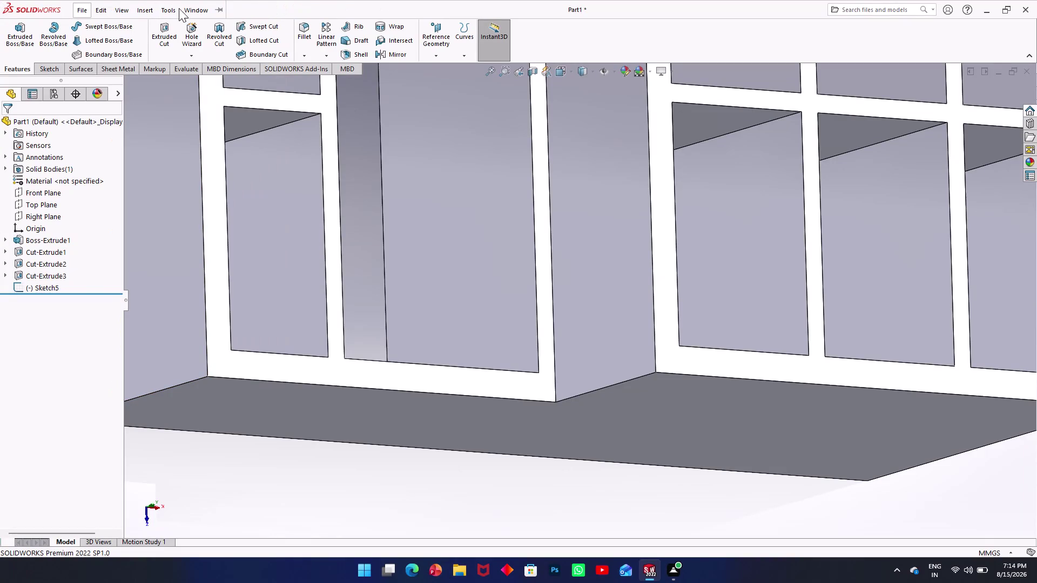
Undo Sketch5 and its diagonal line, redoing so Cut-Extrude3 stays the last feature.
middle_drag(422, 167, 362, 195)
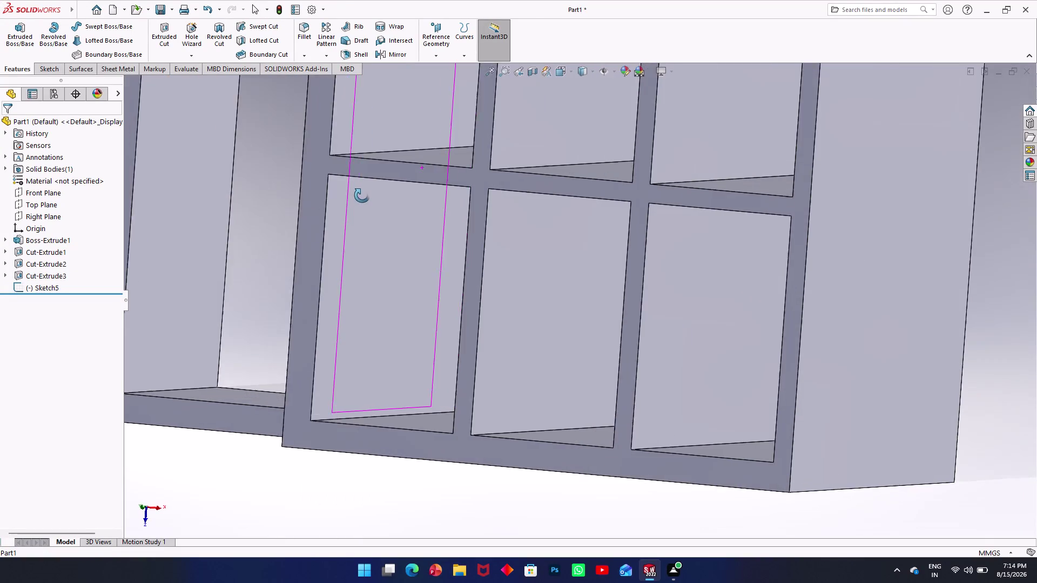
middle_drag(362, 195, 391, 187)
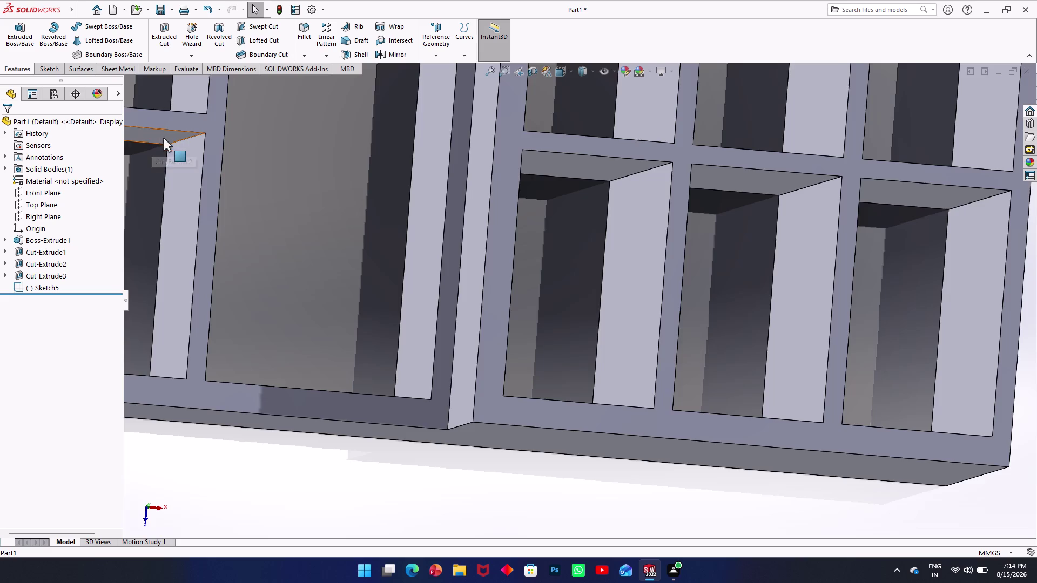
key(ctrl+z)
key(ctrl+z)
key(ctrl+z)
key(ctrl+z)
key(ctrl+z)
key(ctrl+z)
key(ctrl+z)
key(ctrl+z)
key(ctrl+z)
key(ctrl+z)
key(ctrl+z)
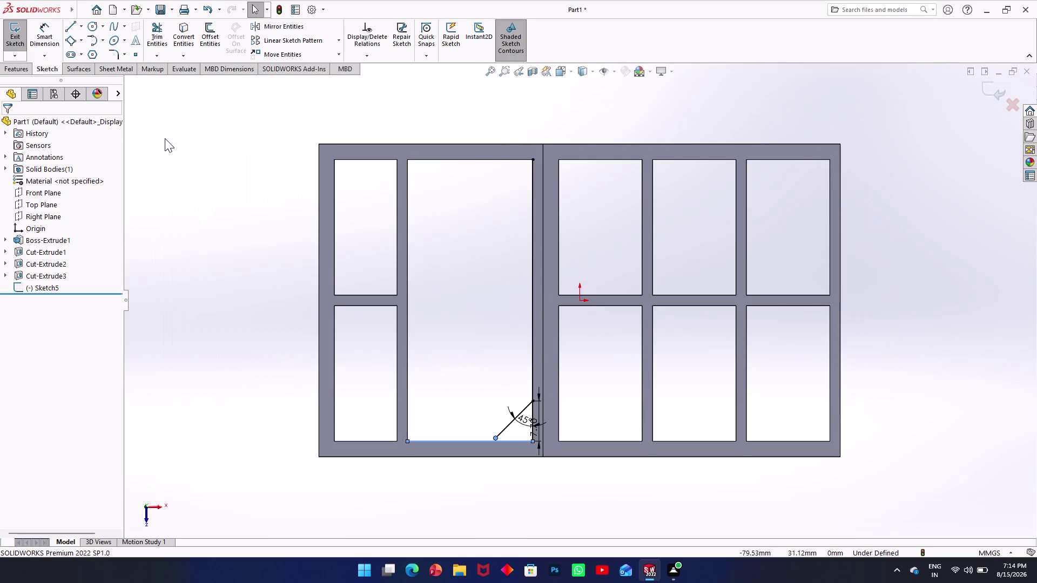
key(ctrl+z)
key(ctrl+z)
key(ctrl+z)
key(ctrl+z)
key(ctrl+z)
key(ctrl+z)
key(ctrl+z)
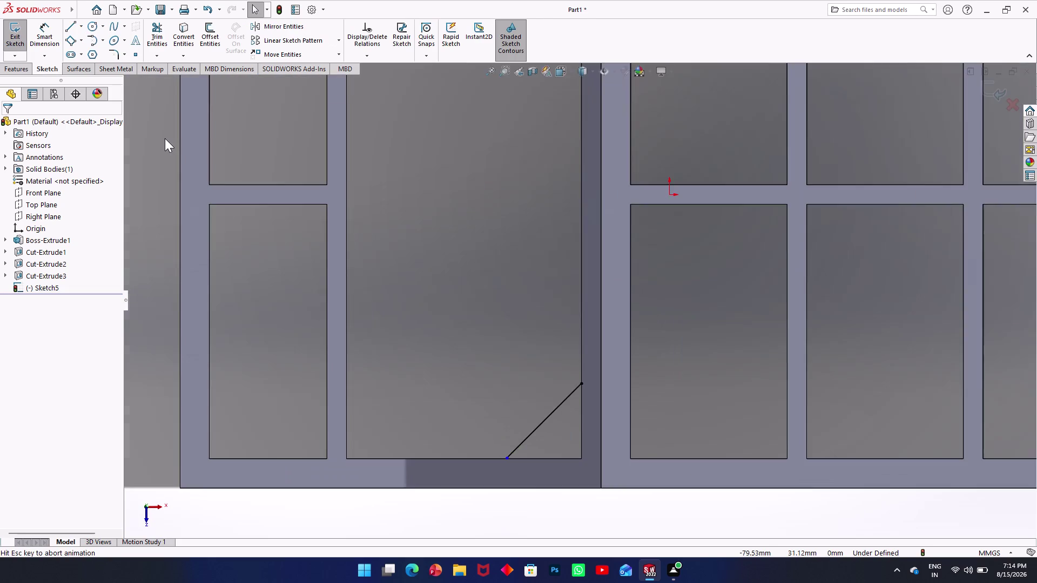
key(ctrl+z)
key(ctrl+z)
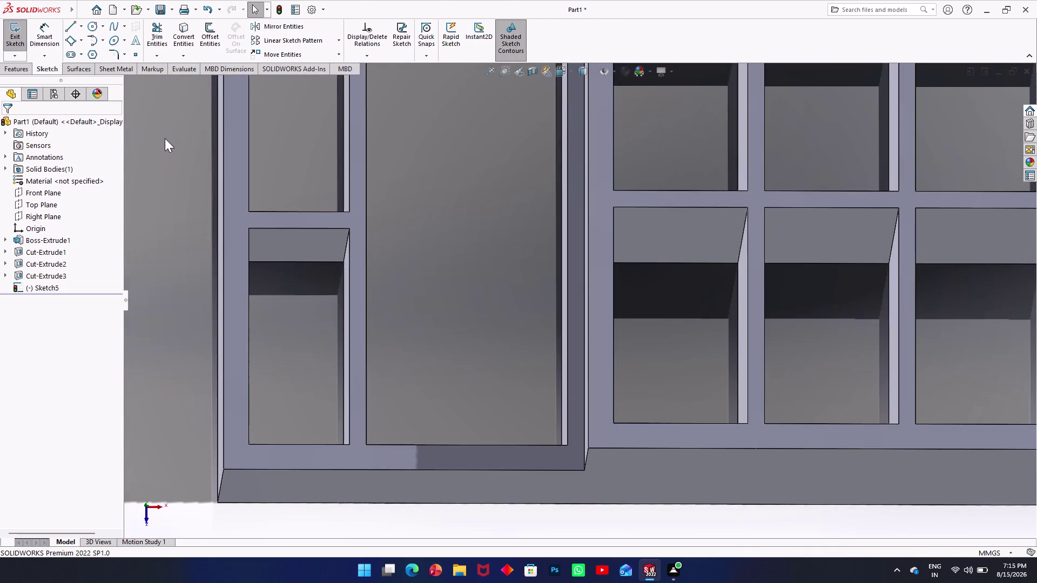
key(ctrl+y)
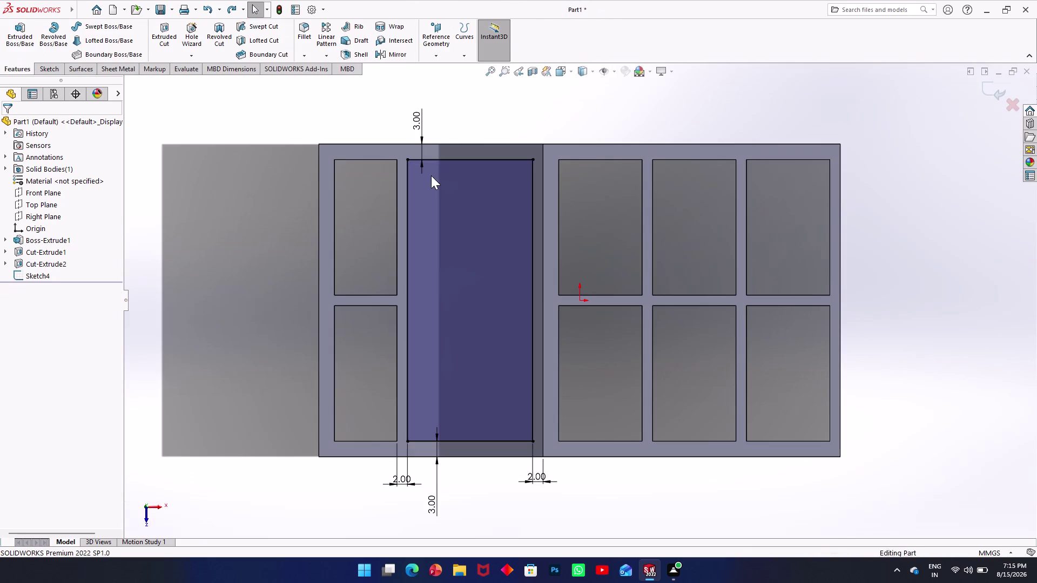
key(ctrl+y)
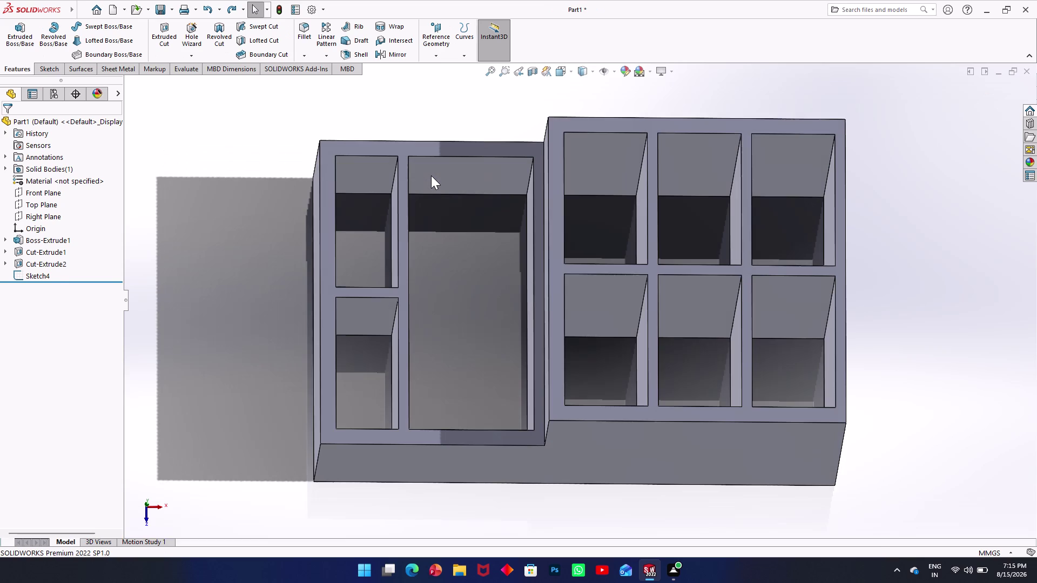
click(474, 146)
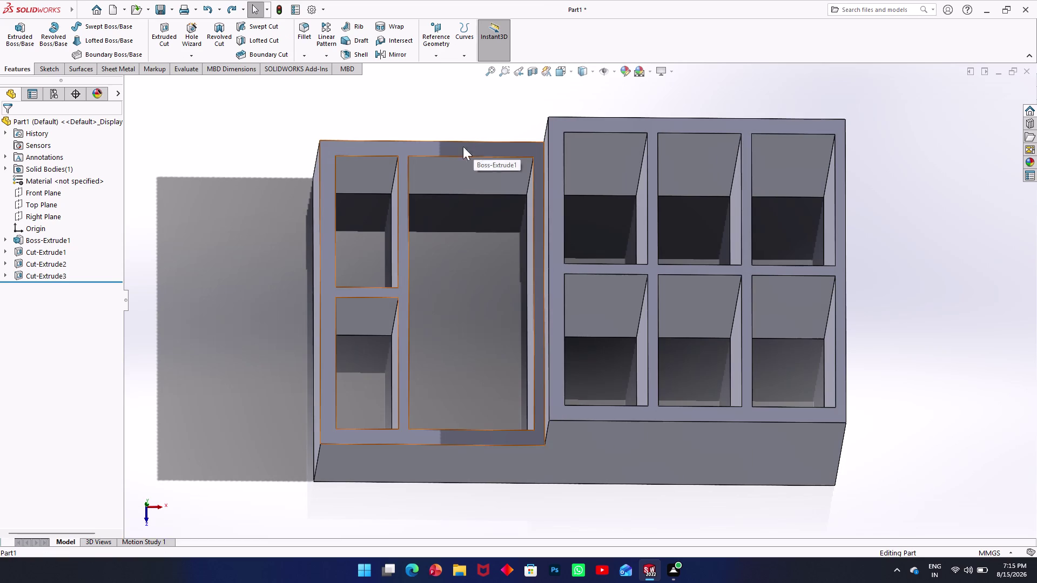
Start a sketch on the left top face and draw the first diagonal line in the pocket.
click(44, 65)
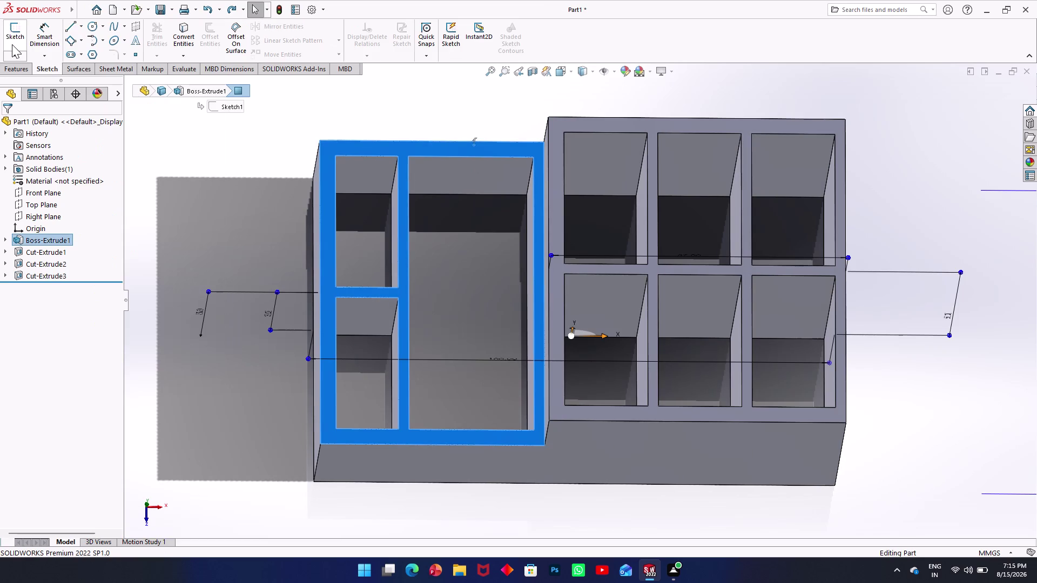
click(7, 39)
click(65, 27)
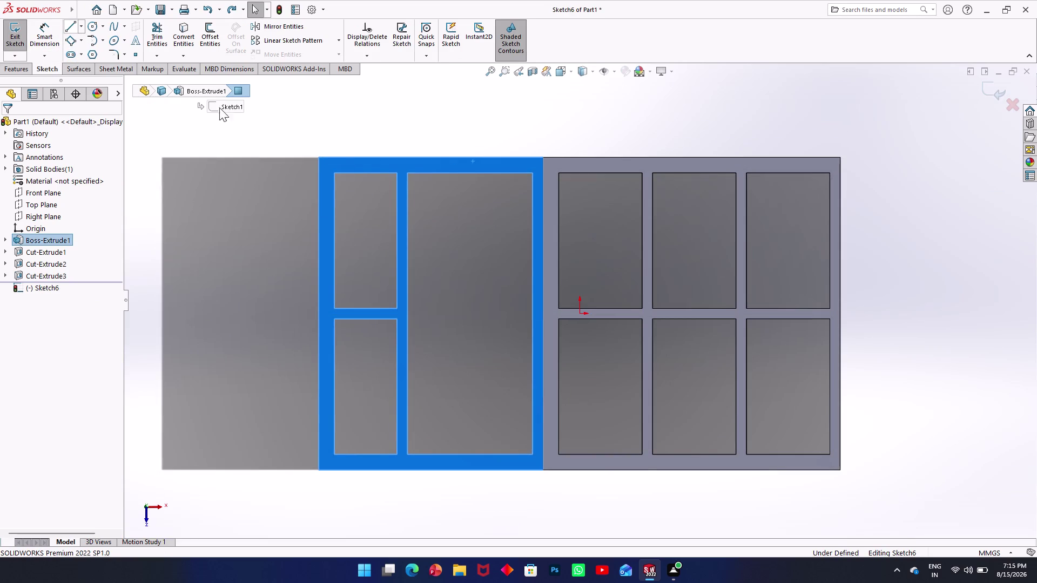
click(430, 222)
click(503, 330)
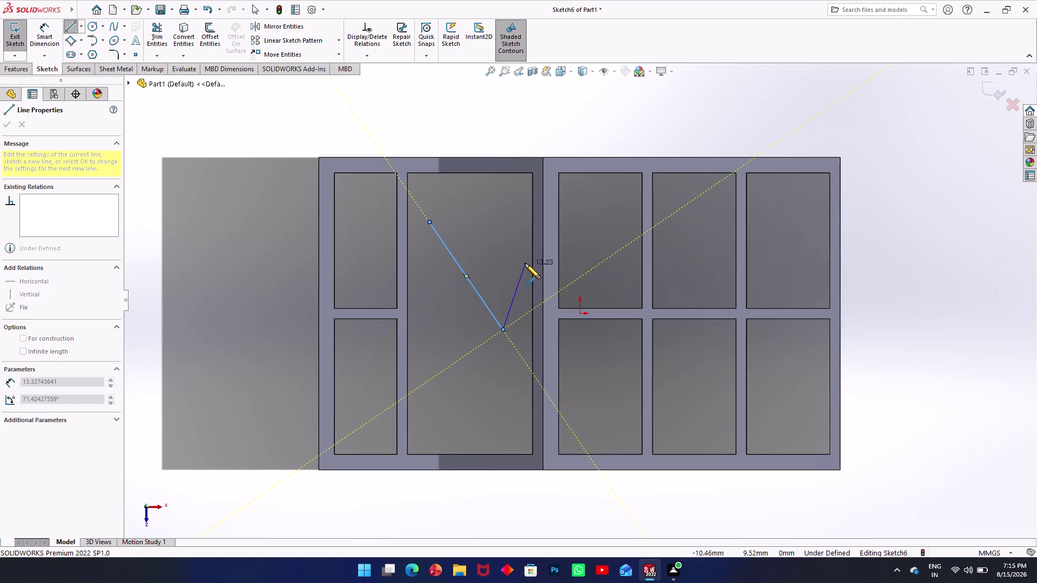
key(Escape)
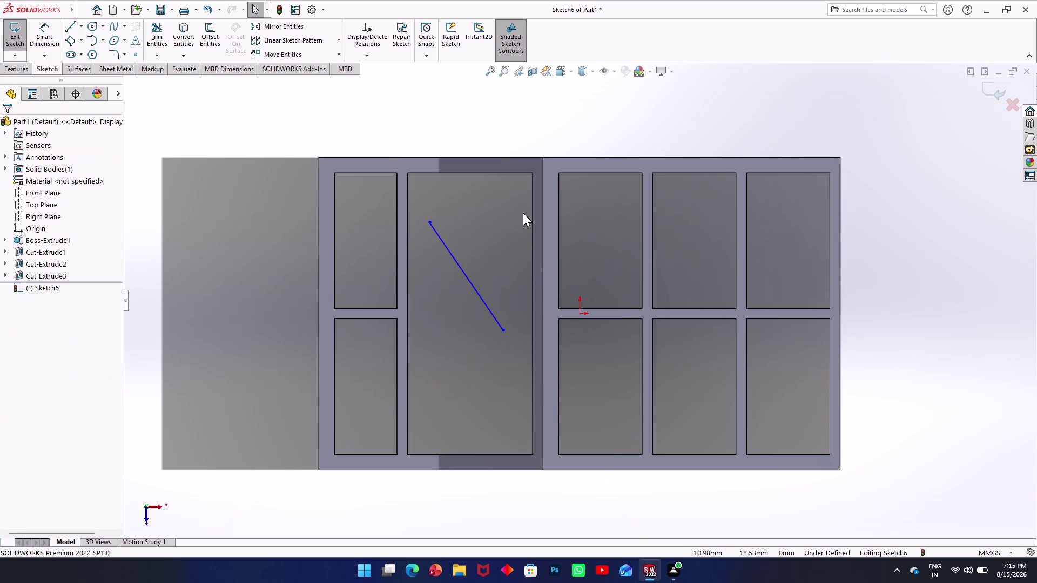
Draw a second diagonal line crossing the first one.
key(BackSpace)
key(l)
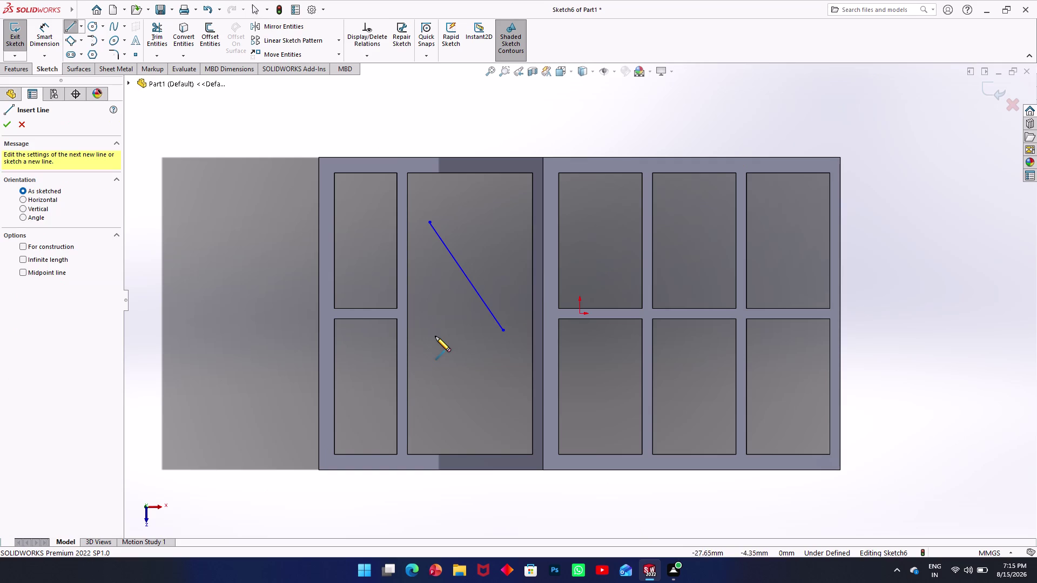
click(434, 343)
click(510, 216)
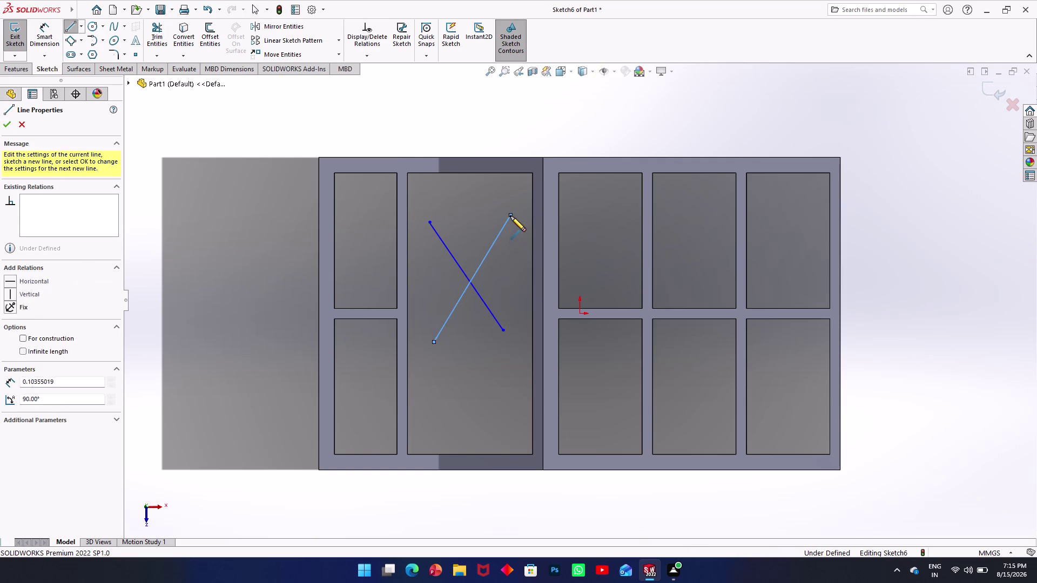
key(l)
click(429, 289)
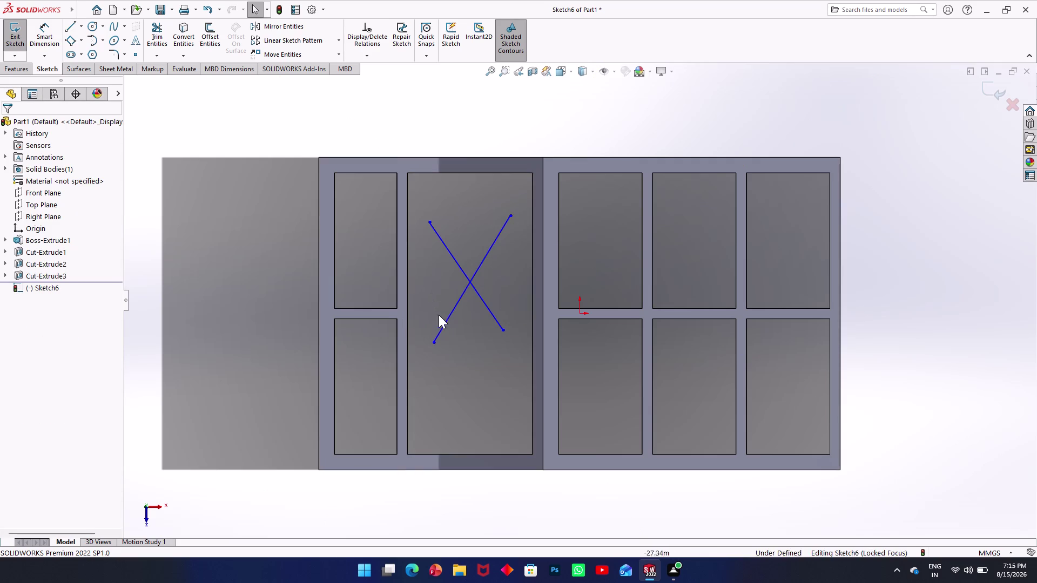
key(l)
click(425, 310)
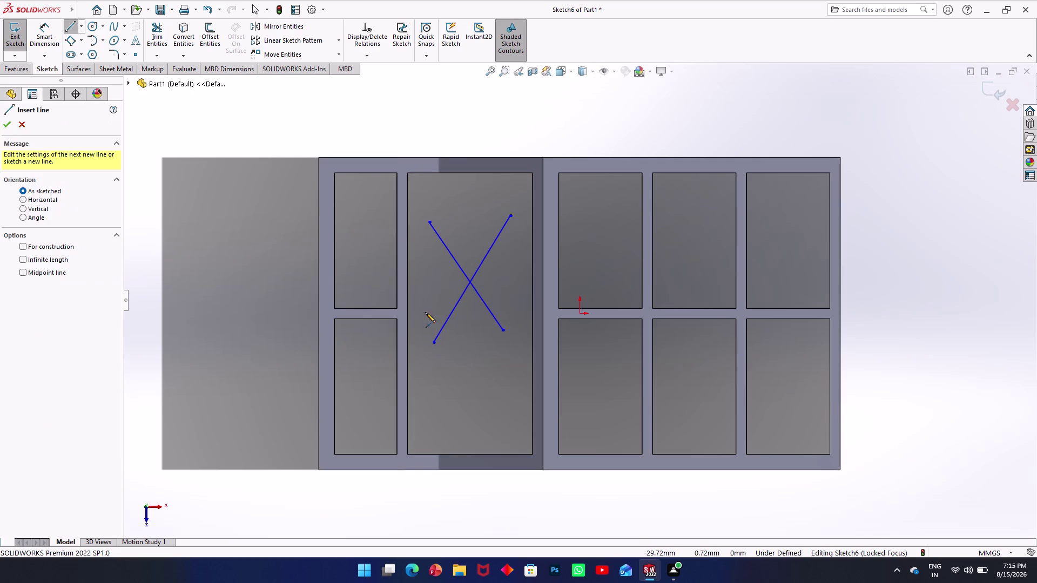
Draw the third and fourth crossing diagonal lines lower in the pocket.
click(502, 410)
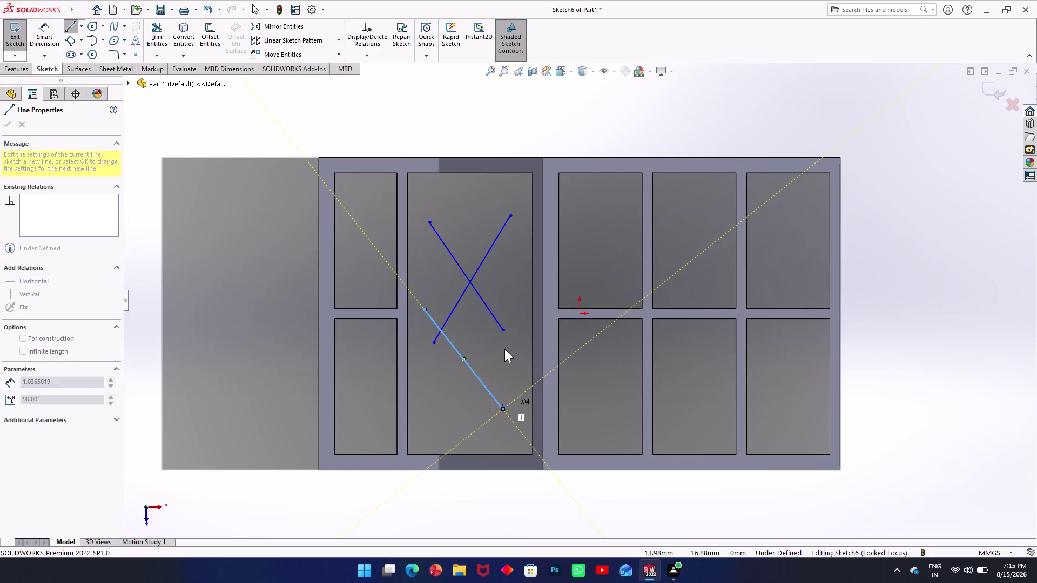
key(l)
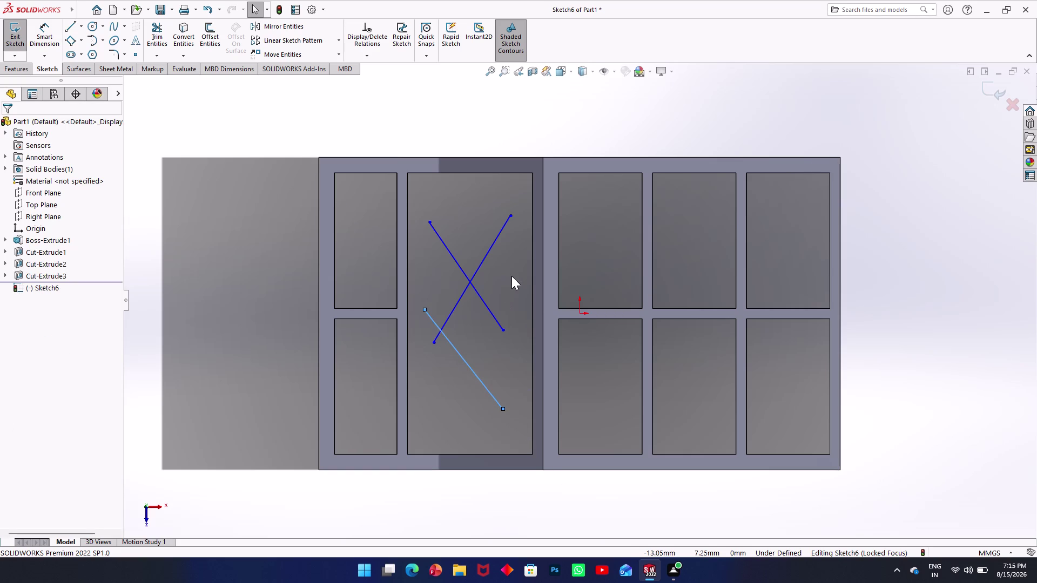
click(511, 276)
key(l)
click(516, 281)
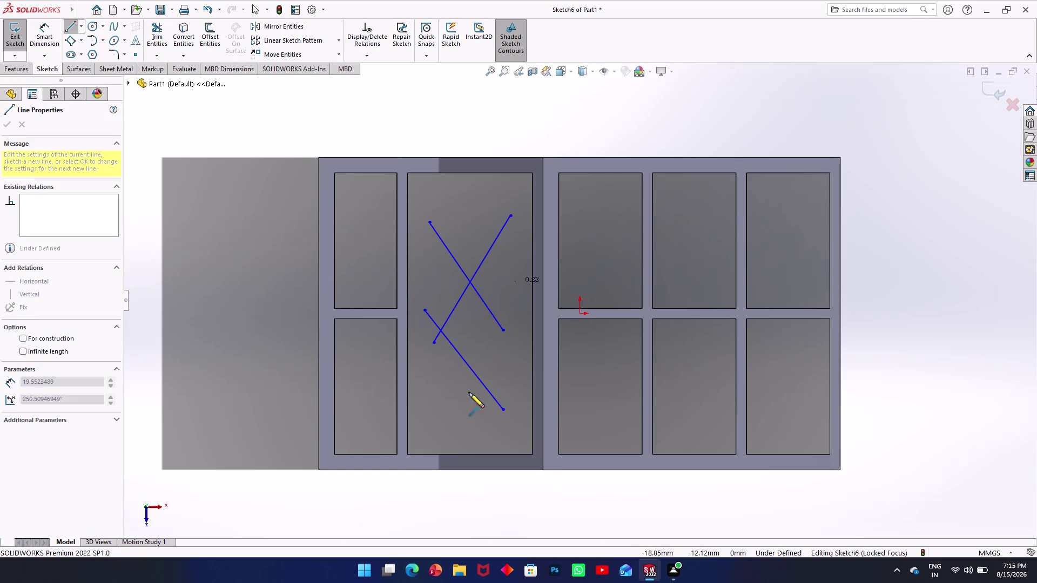
click(431, 424)
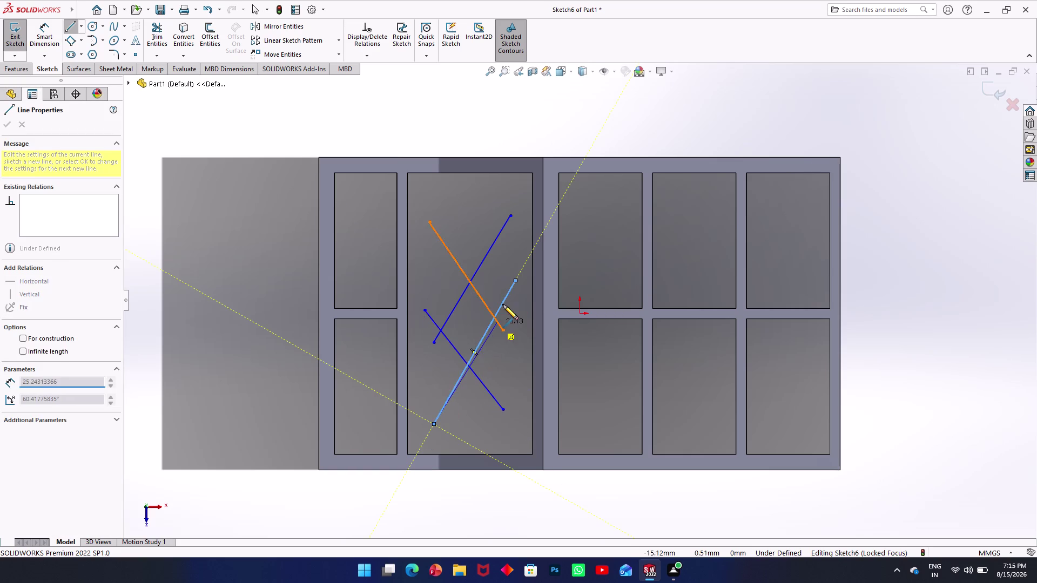
key(Escape)
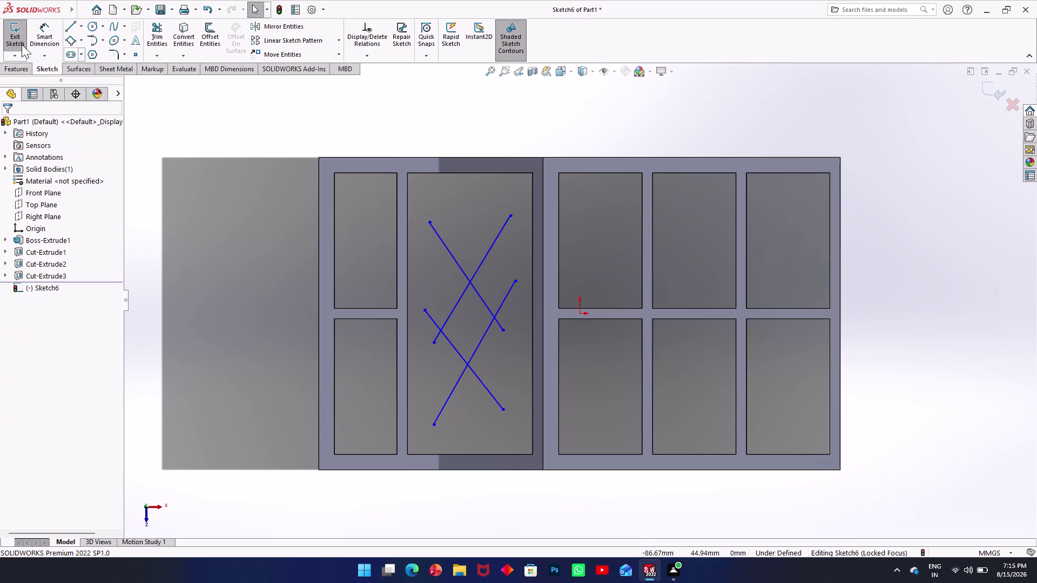
Exit the crossed-line sketch and view it in 3D.
click(9, 35)
middle_drag(266, 239, 262, 223)
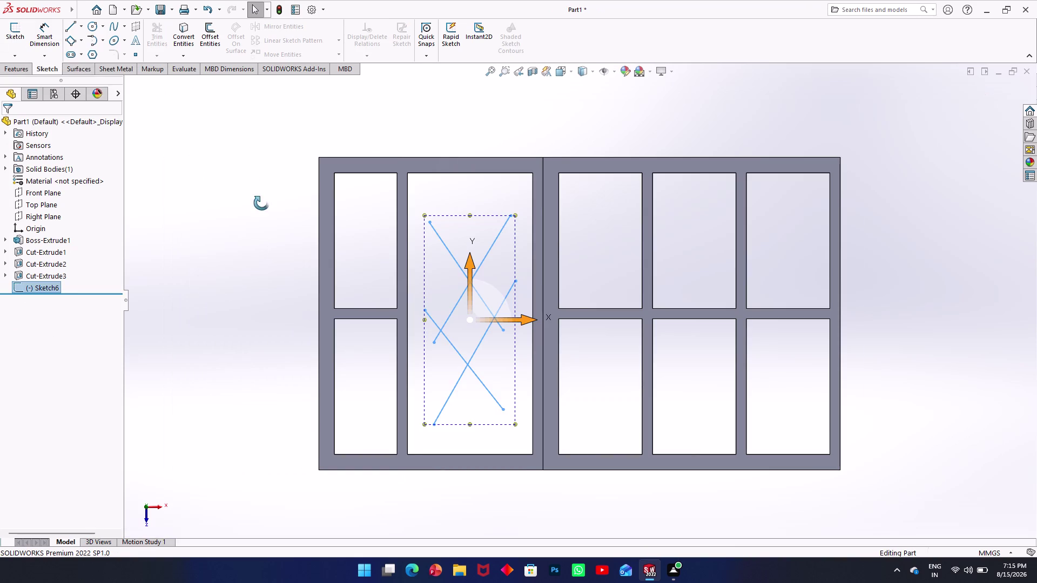
middle_drag(262, 224, 259, 101)
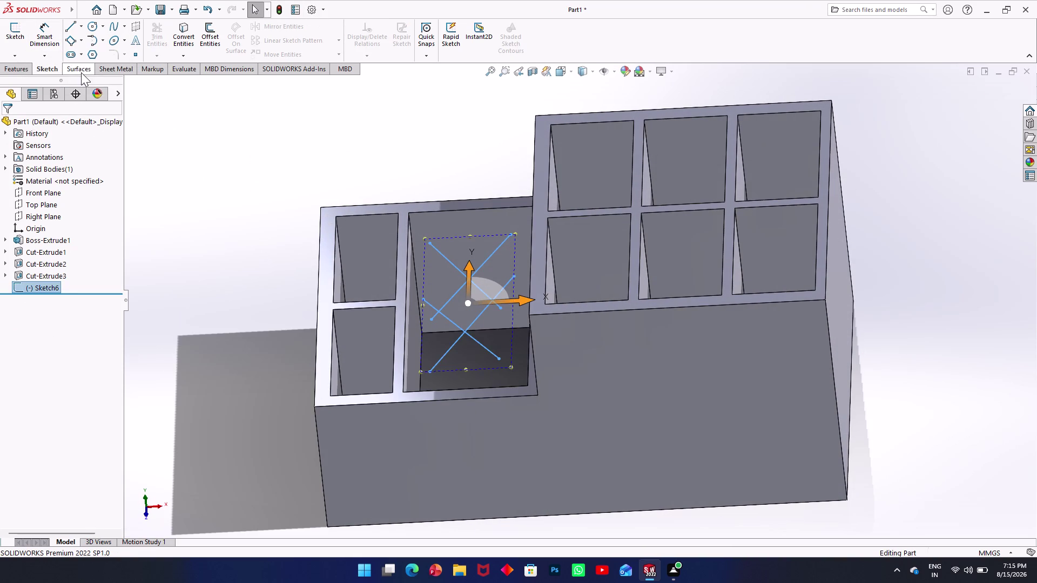
click(8, 74)
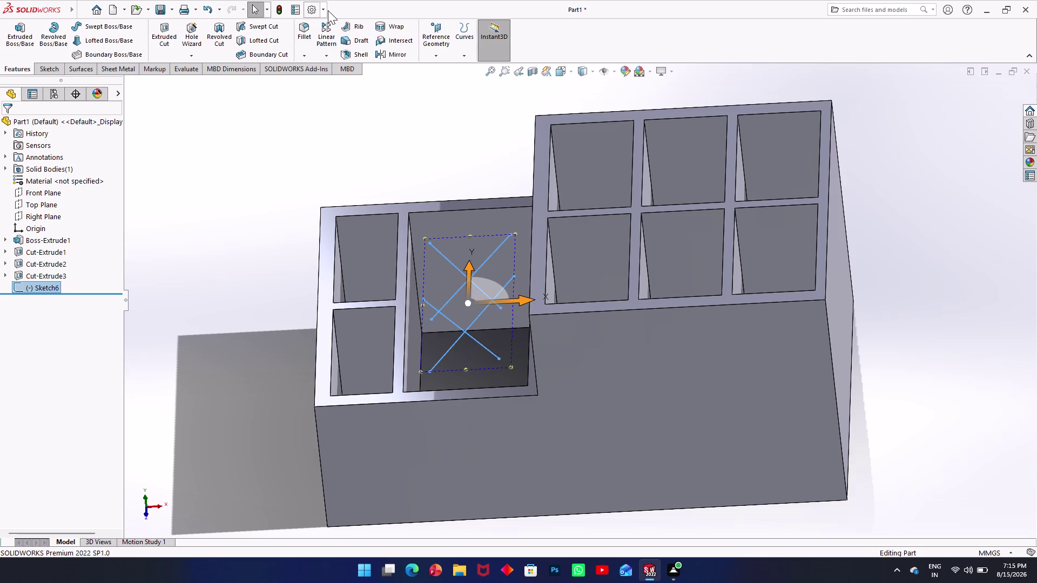
click(356, 29)
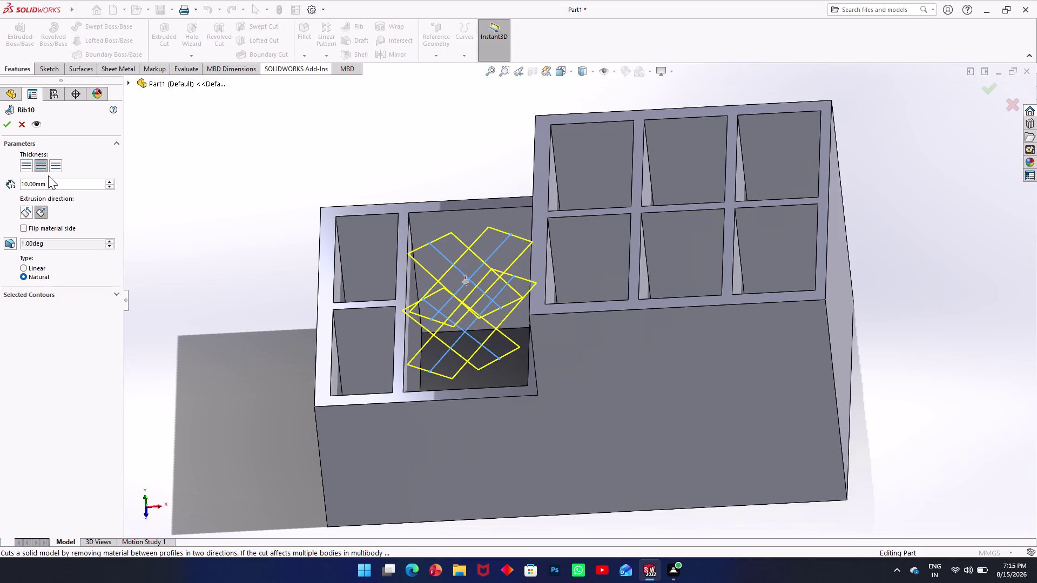
Set the rib thickness to 0.50 mm.
drag(52, 186, 13, 189)
text(0)
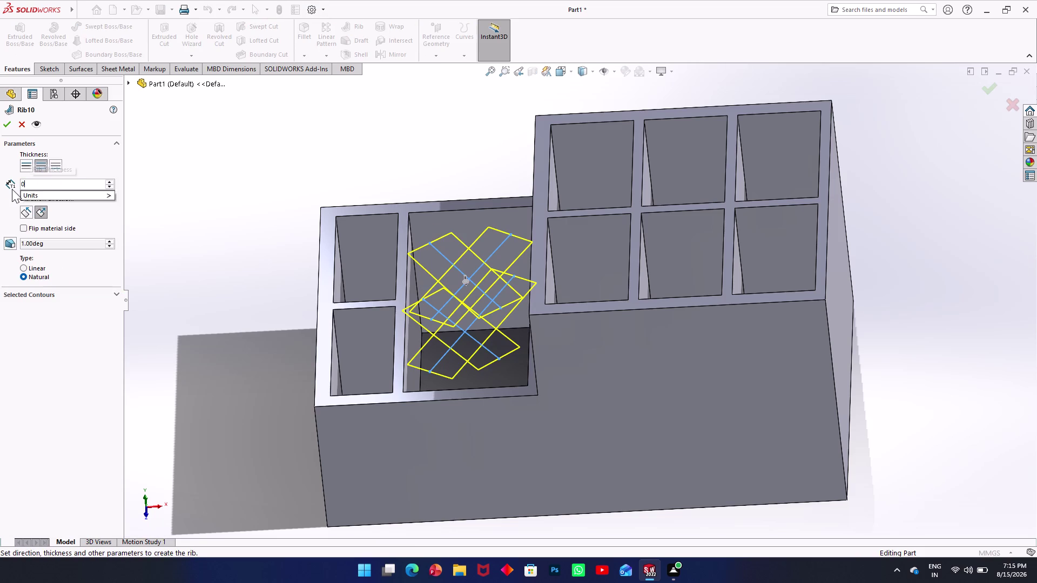
text(.5)
click(173, 185)
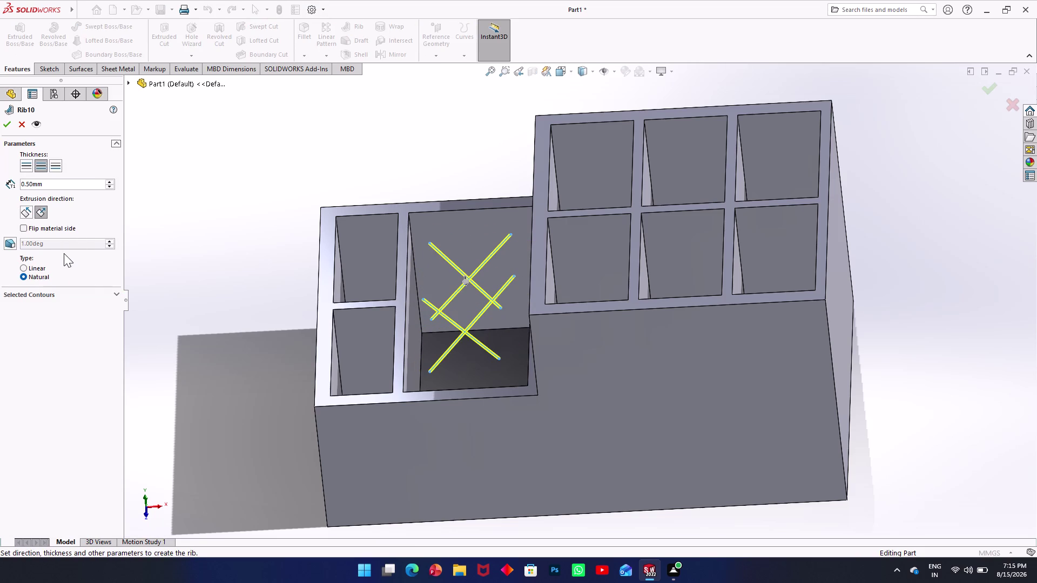
Pick the large compartment floor region as the rib contour and flip the material side.
click(87, 294)
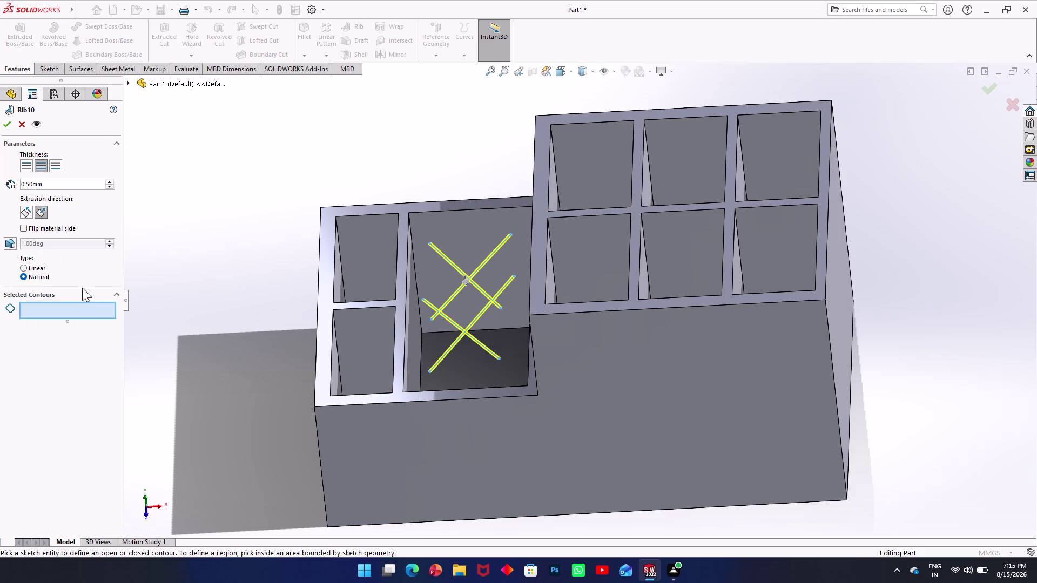
middle_drag(338, 383, 345, 190)
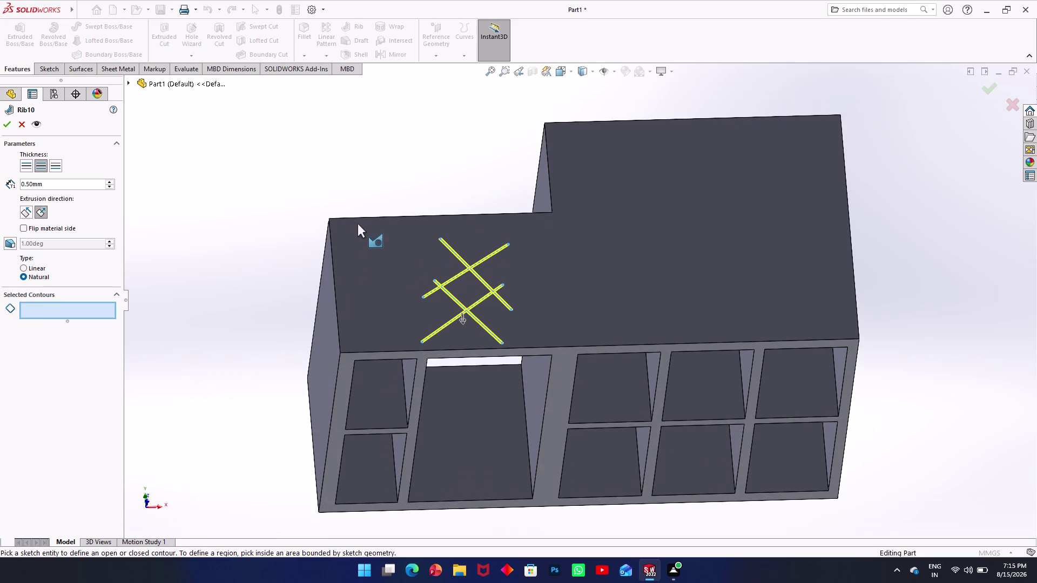
click(492, 500)
middle_drag(471, 389, 511, 577)
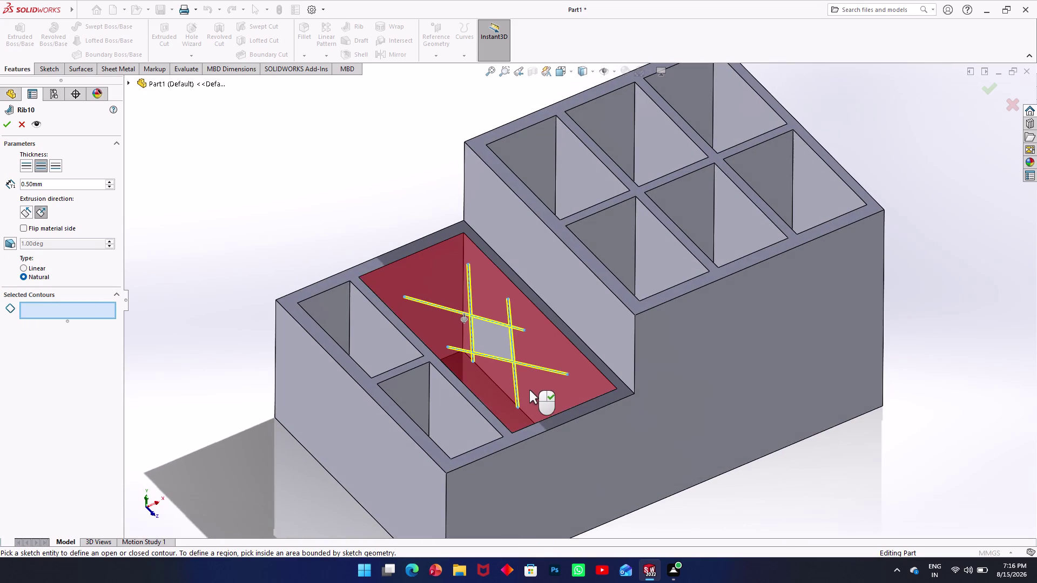
click(529, 392)
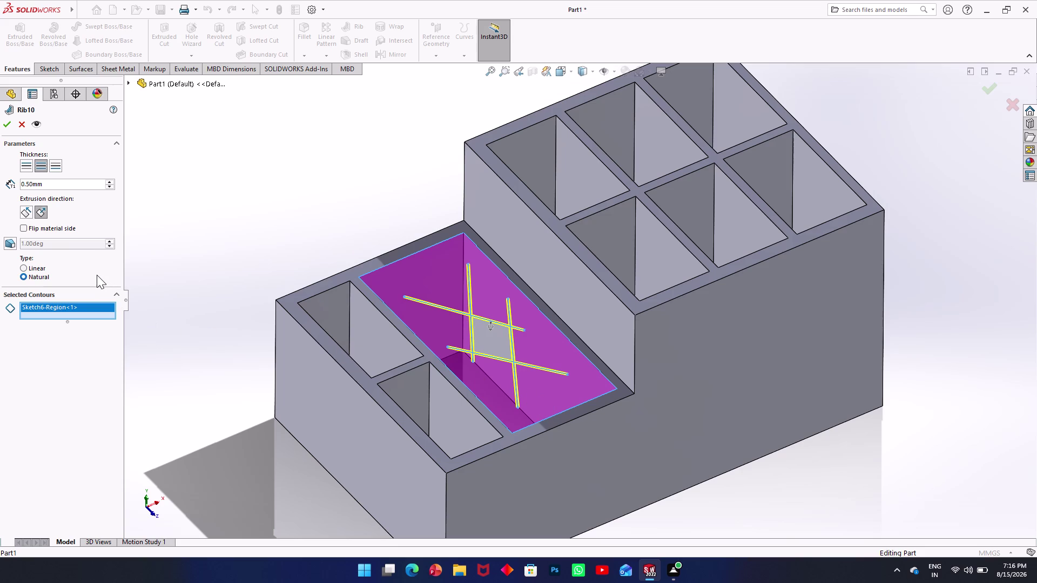
middle_drag(97, 275, 74, 244)
click(489, 335)
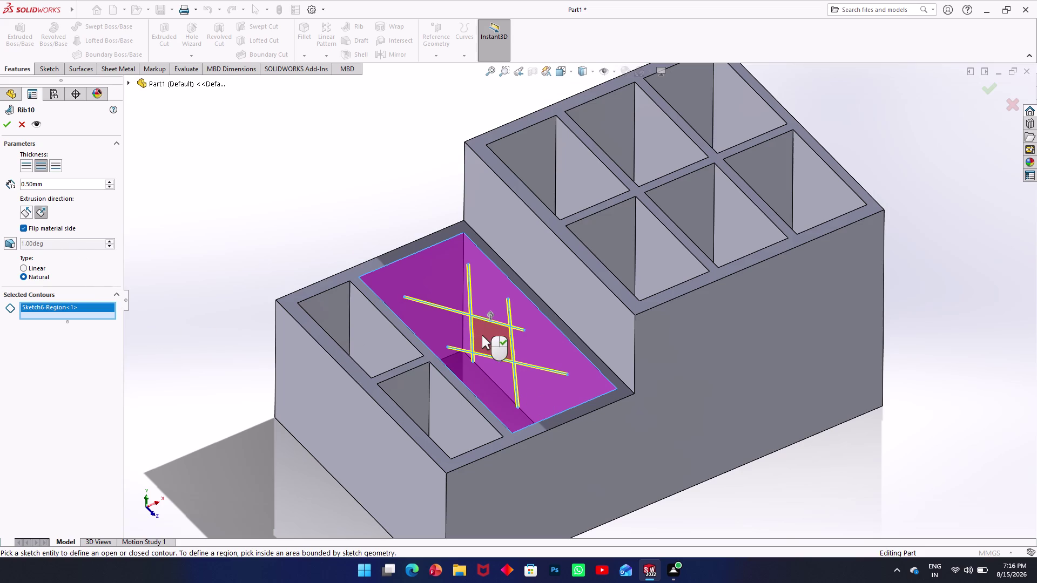
Reselect the compartment floor contour, then cancel the rib after the thickness-too-big error.
click(460, 289)
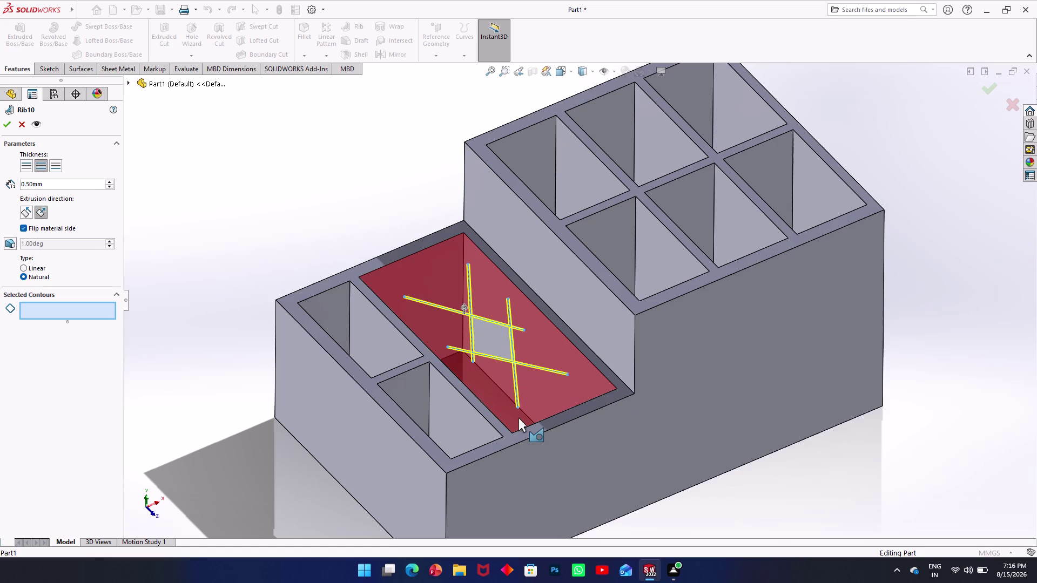
click(536, 411)
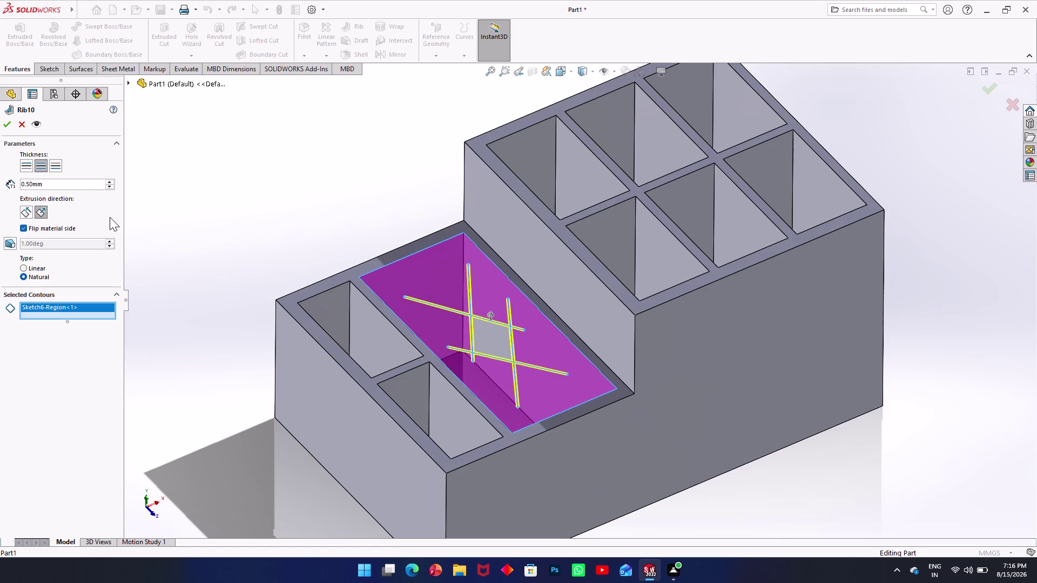
click(9, 125)
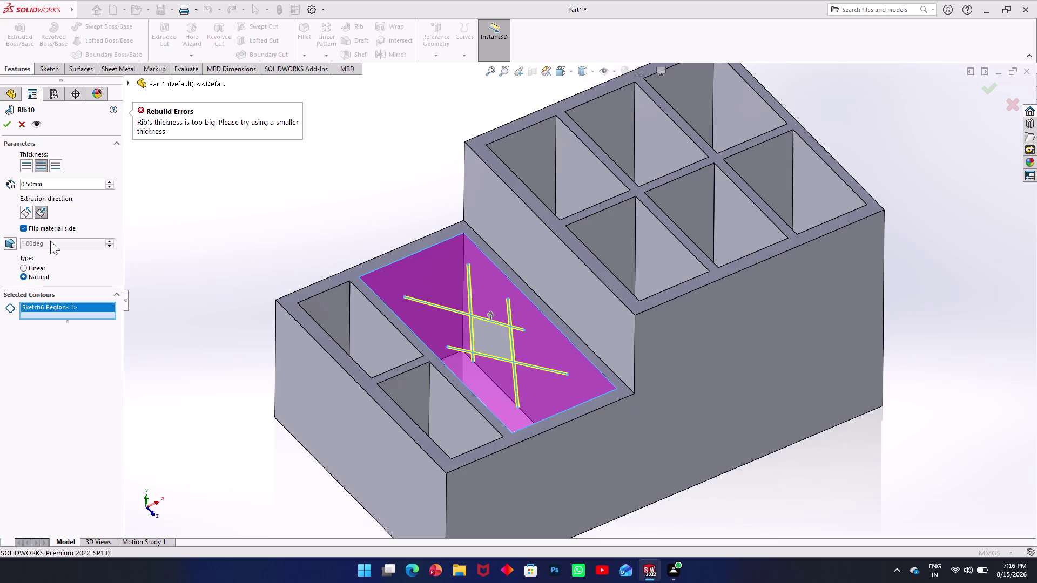
click(21, 126)
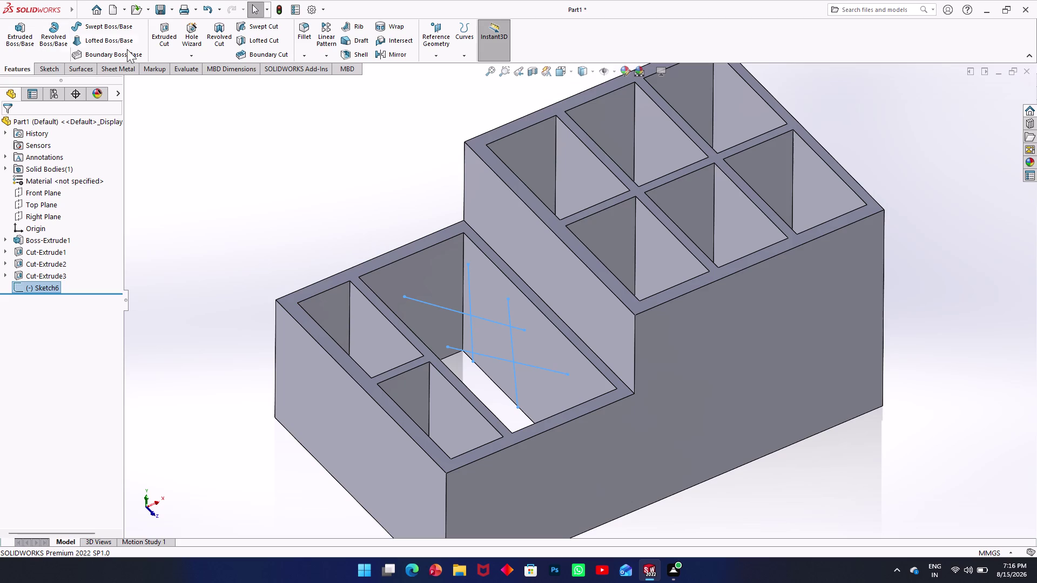
Start a new rib on the crossed sketch with 0.25 mm thickness.
click(355, 29)
drag(58, 189, 54, 188)
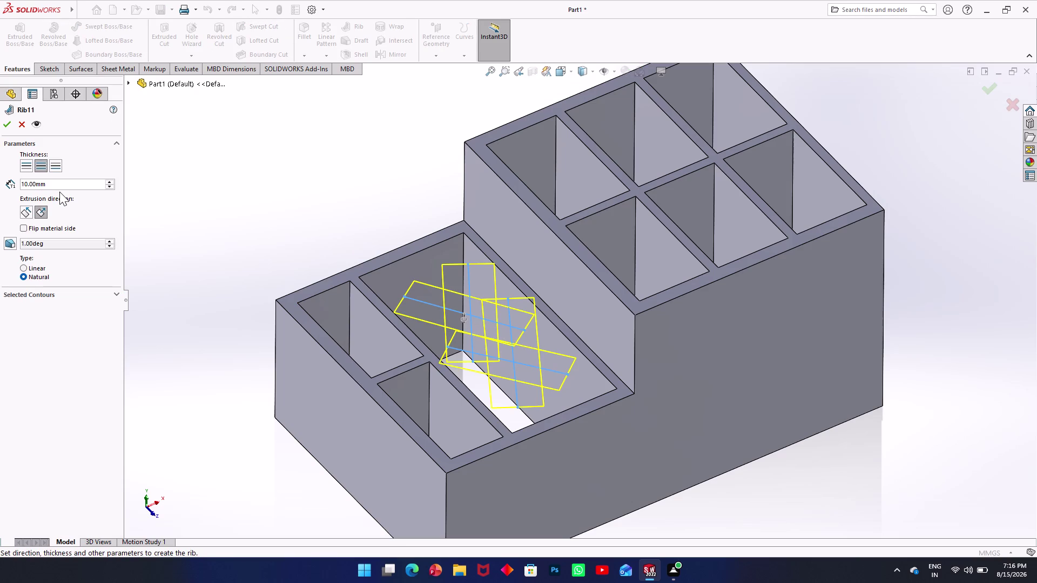
drag(55, 189, 39, 186)
drag(53, 184, 9, 185)
text(0.2)
key(5)
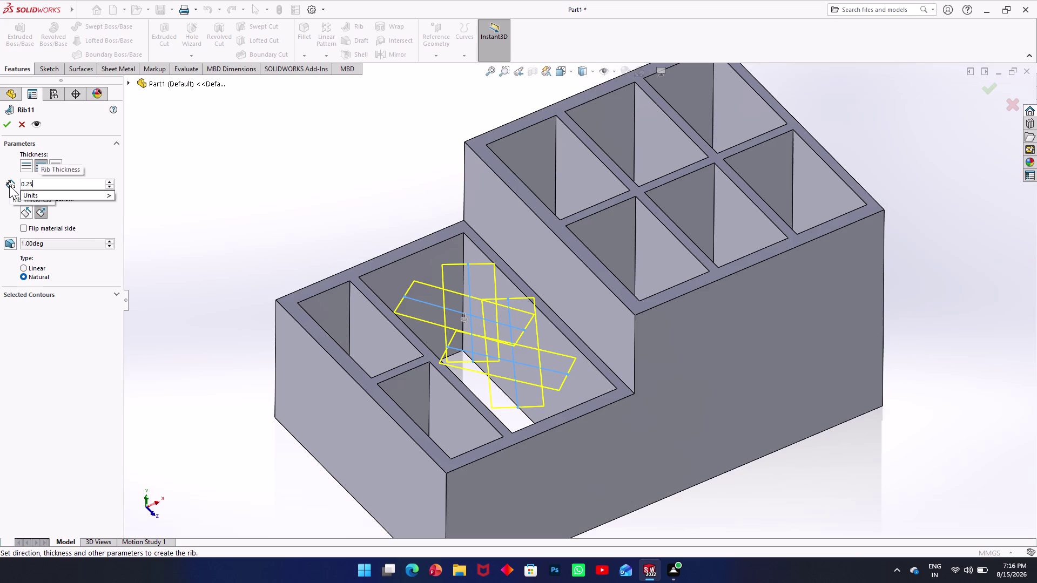
click(4, 129)
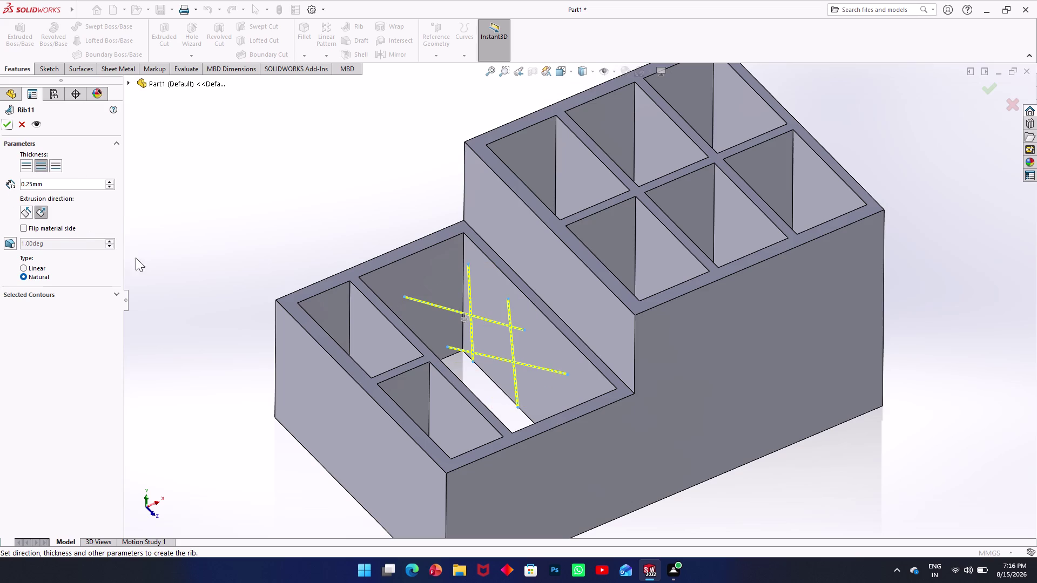
Toggle the extrusion direction and Natural/Linear rib type, then dismiss the not-bounded error.
click(29, 212)
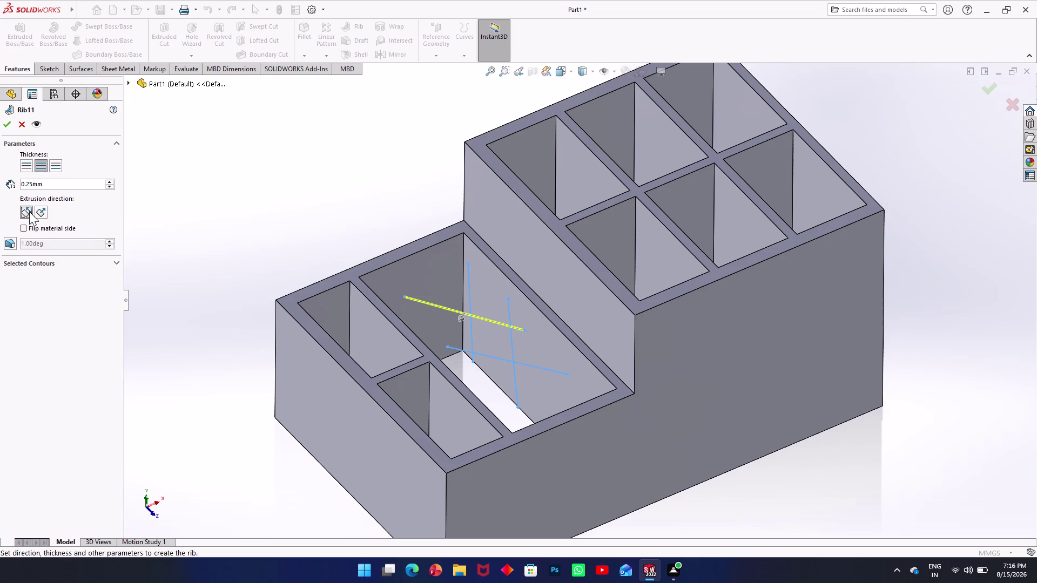
click(43, 212)
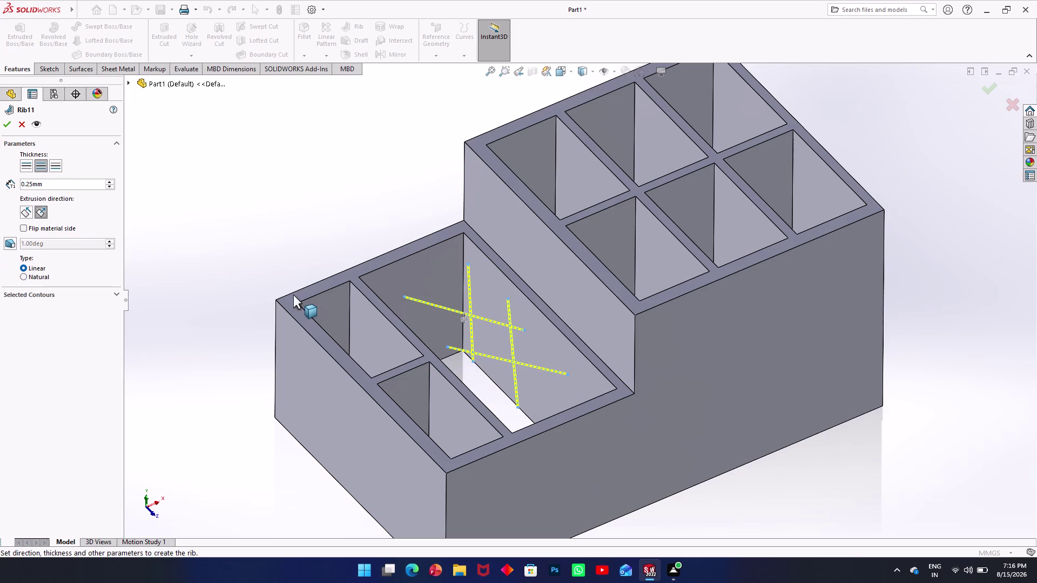
click(24, 278)
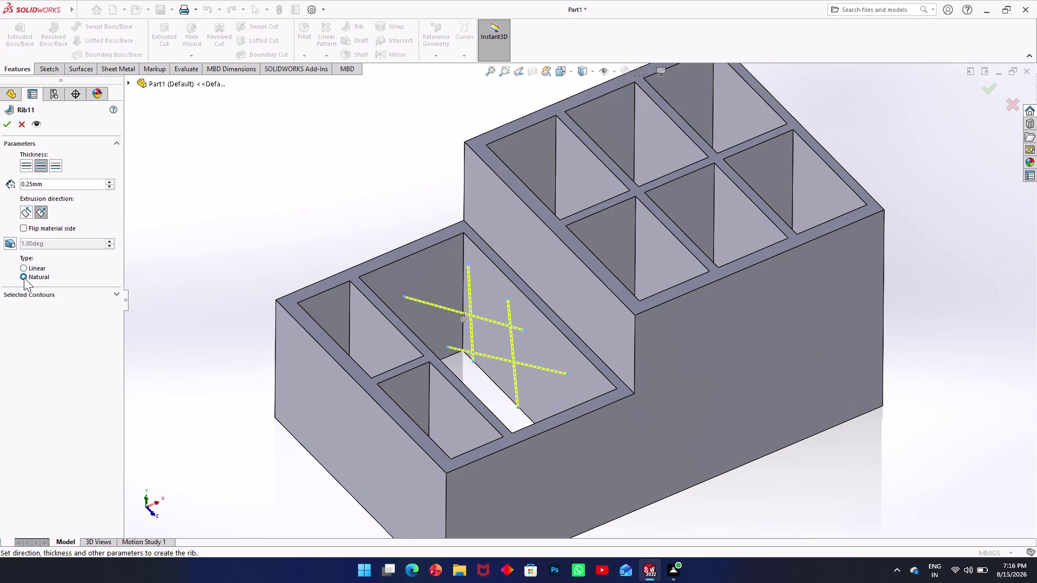
click(21, 267)
click(4, 124)
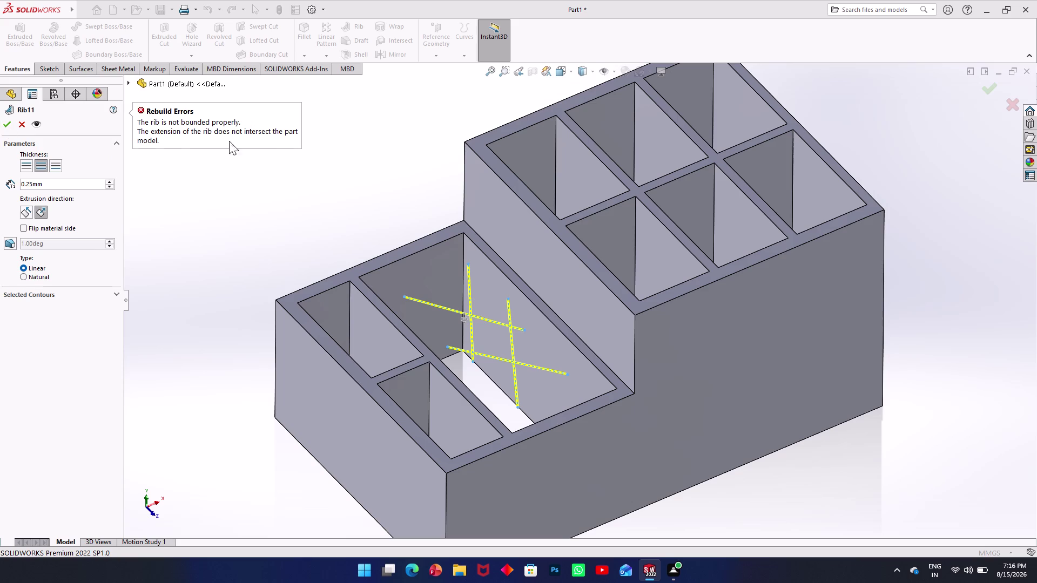
click(118, 296)
click(97, 318)
Re-pick the compartment contours from new angles and toggle parallel/normal extrusion direction.
middle_drag(467, 488, 467, 488)
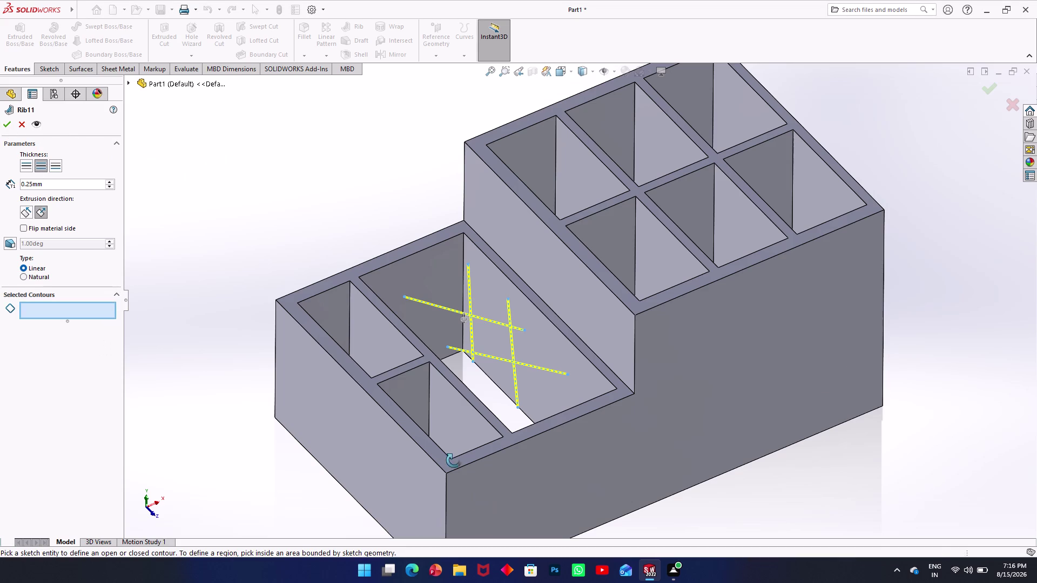
middle_drag(468, 488, 418, 310)
click(467, 383)
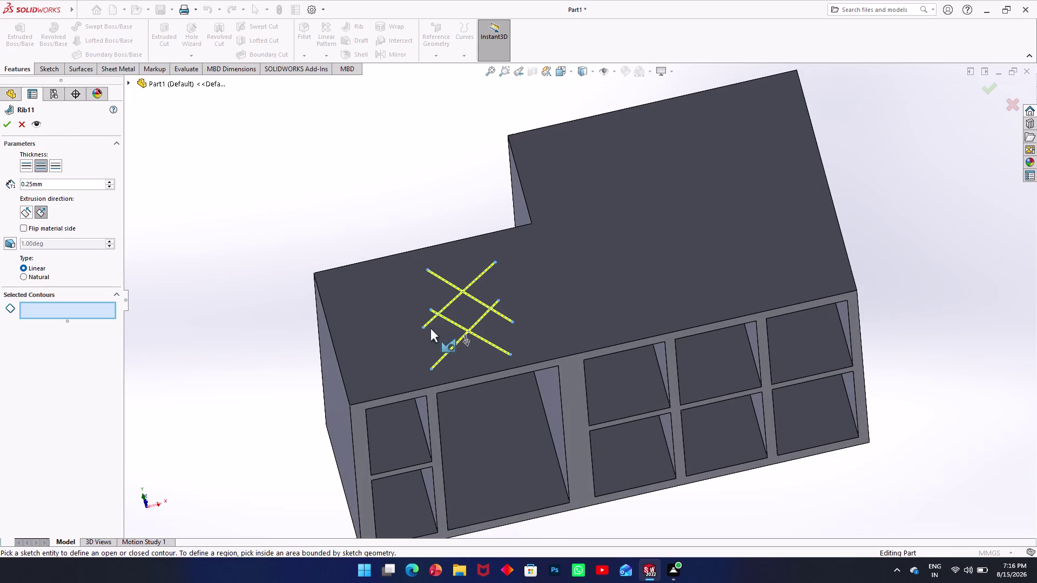
middle_drag(432, 333, 496, 475)
click(544, 391)
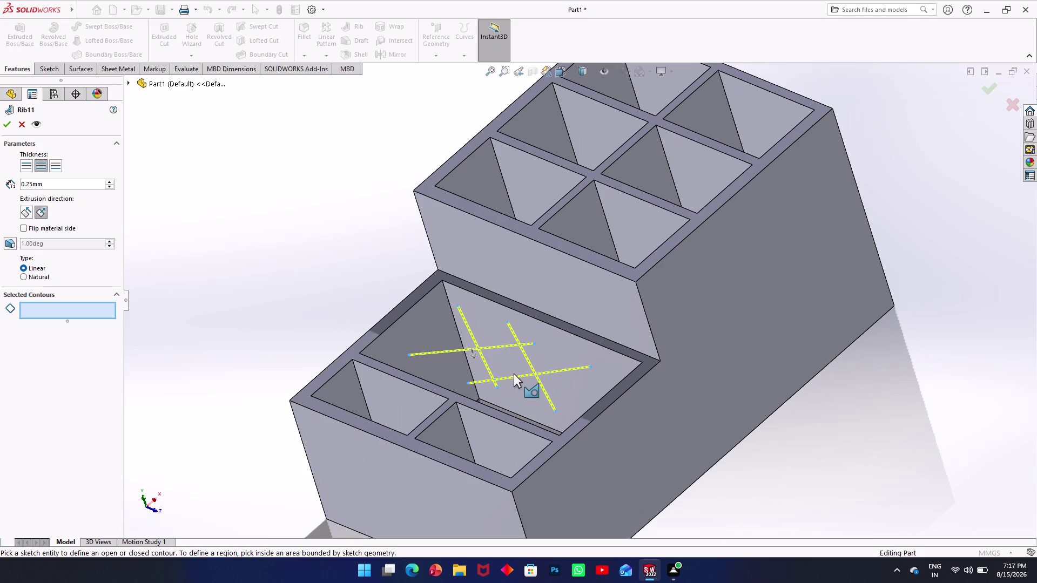
double_click(508, 366)
click(163, 235)
click(24, 216)
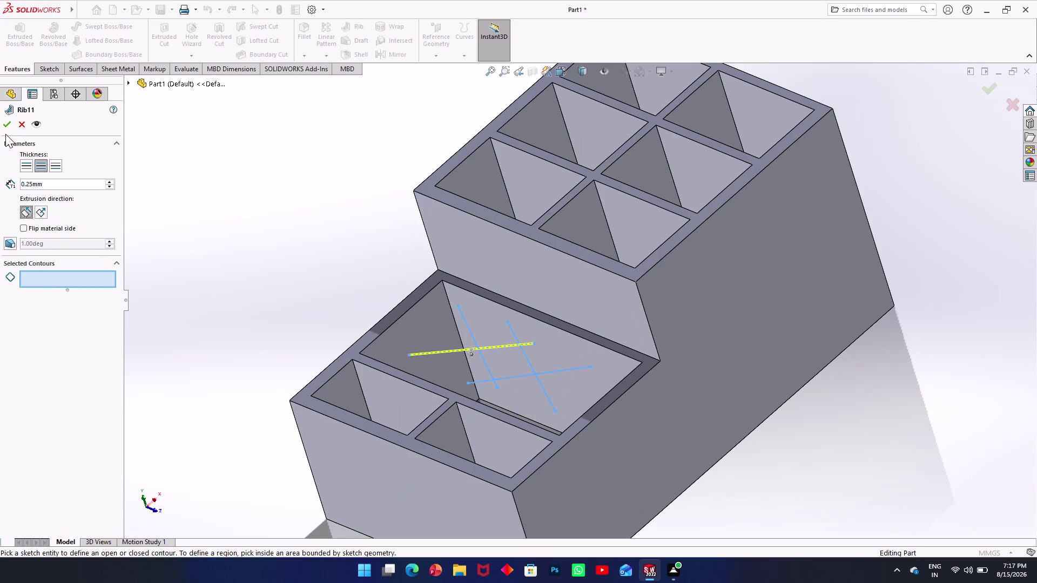
click(46, 215)
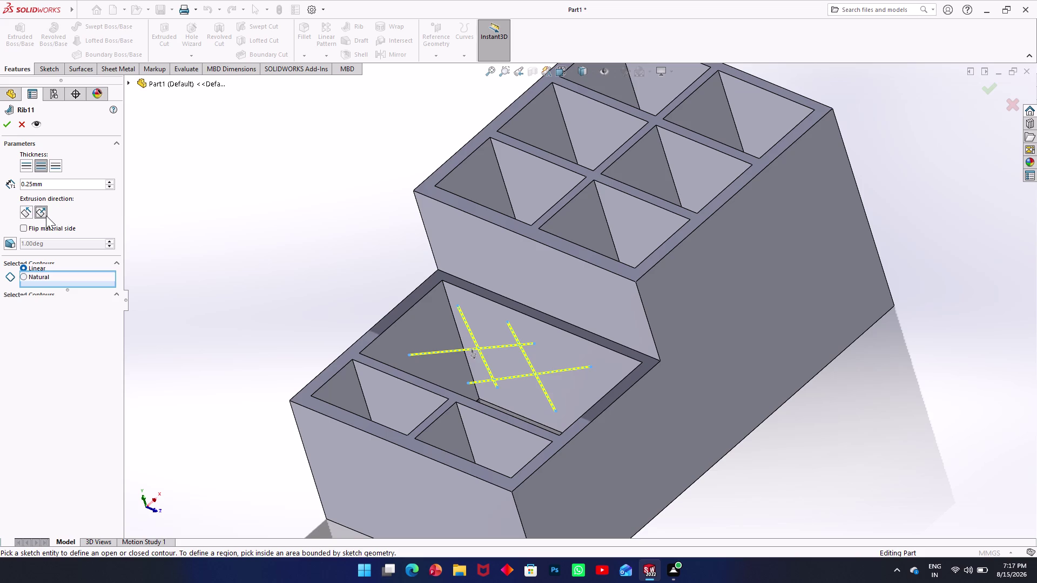
Pick more contour regions, retry the 0.25 mm rib, and cancel Rib11 after the error.
click(553, 378)
click(548, 367)
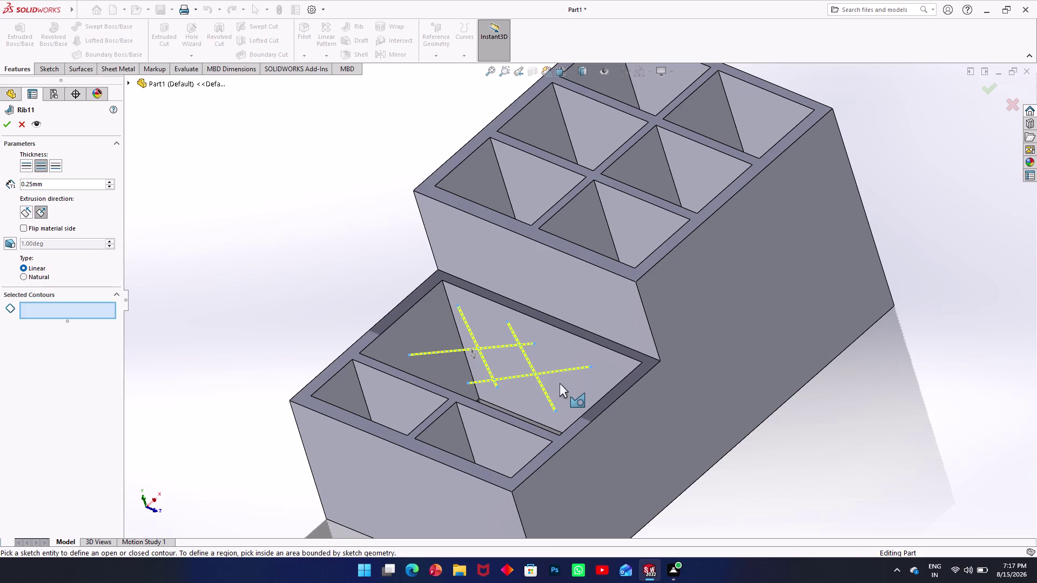
click(588, 418)
middle_drag(530, 387, 568, 431)
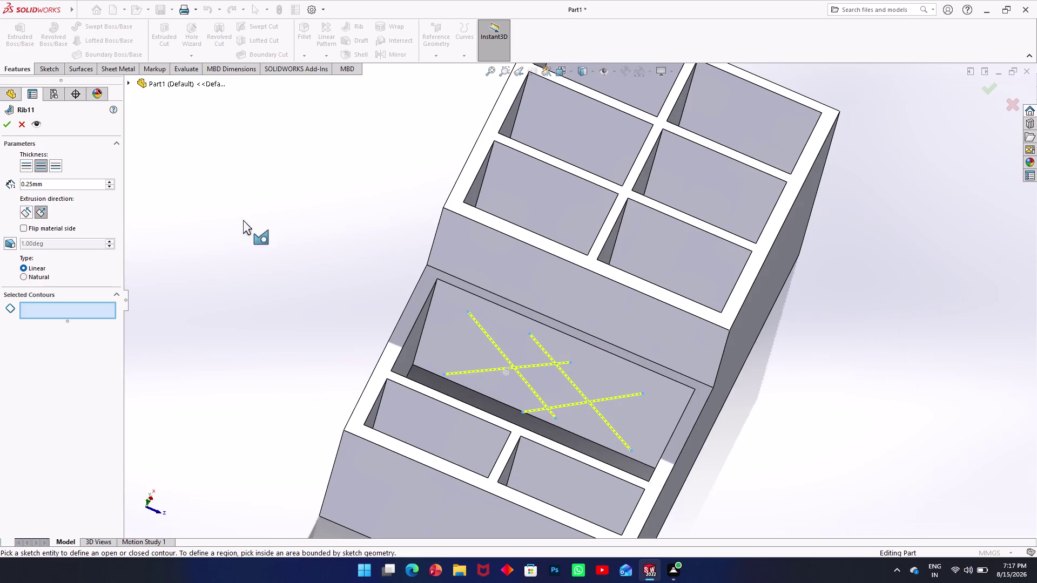
click(0, 126)
click(6, 125)
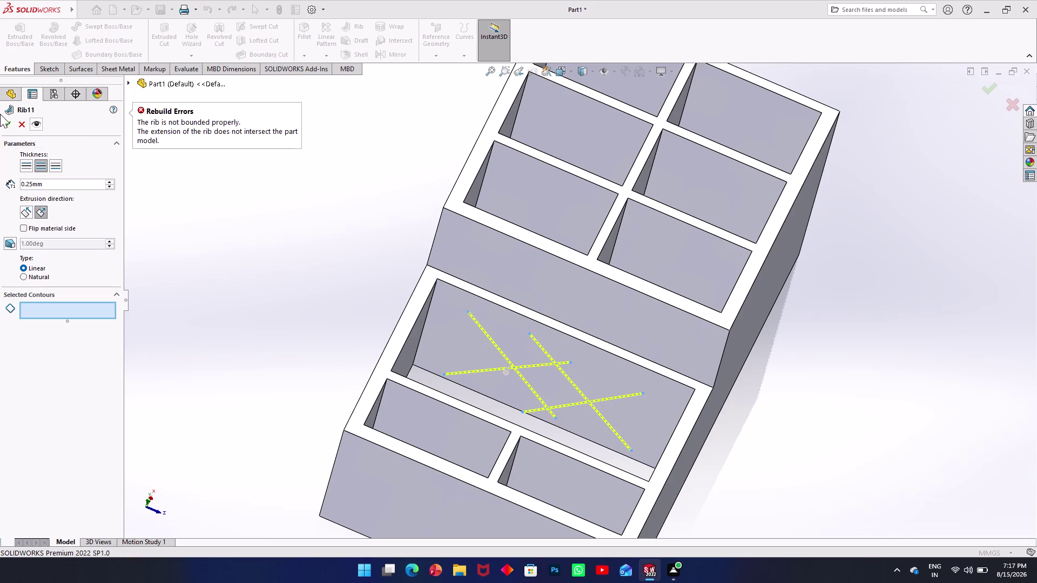
click(27, 121)
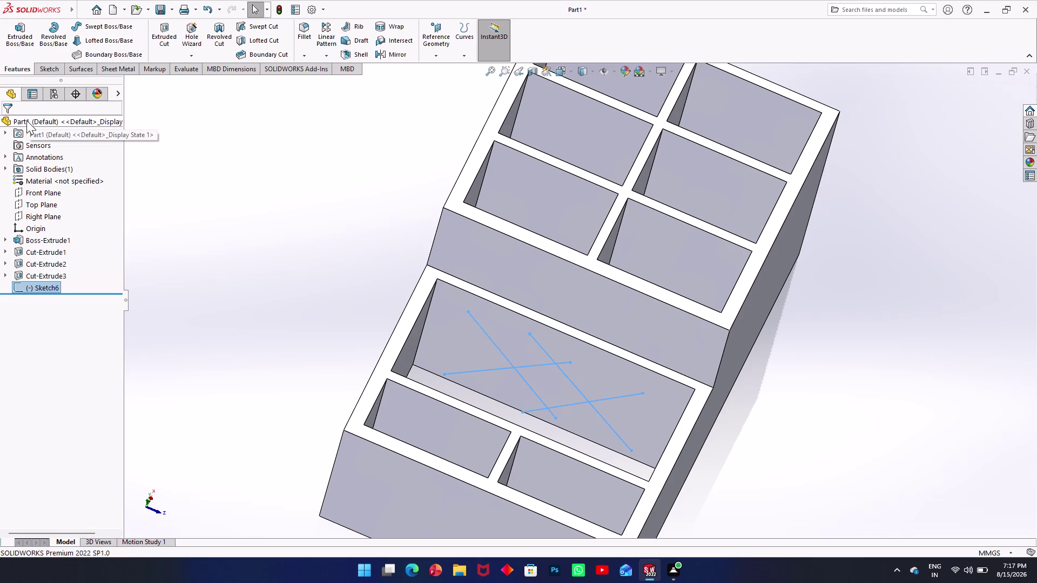